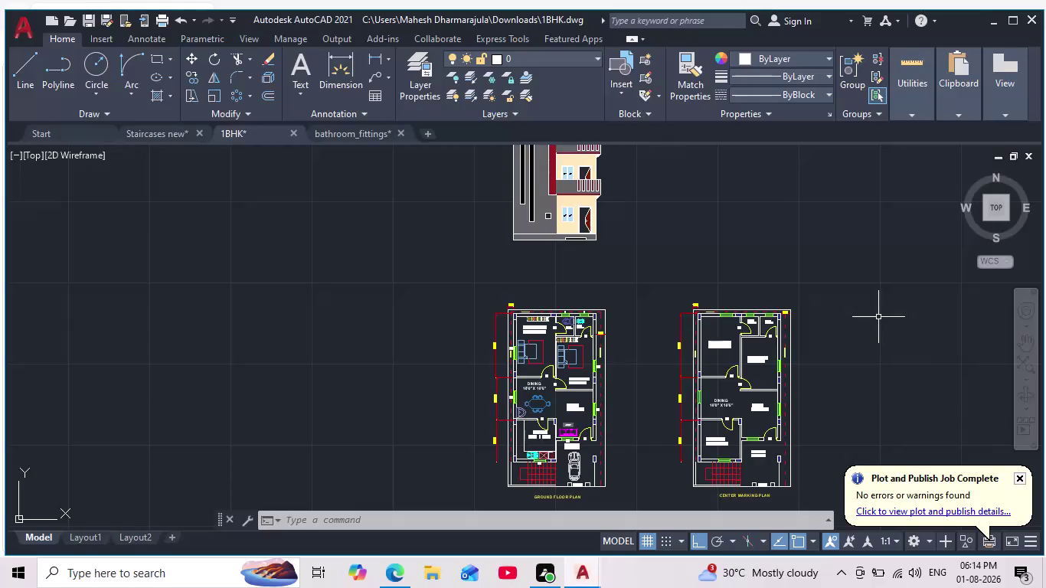
Pan and zoom to frame the ground floor plan, centre working plan and elevation together.
scroll(down, 3)
middle_drag(782, 311, 780, 310)
scroll(up, 3)
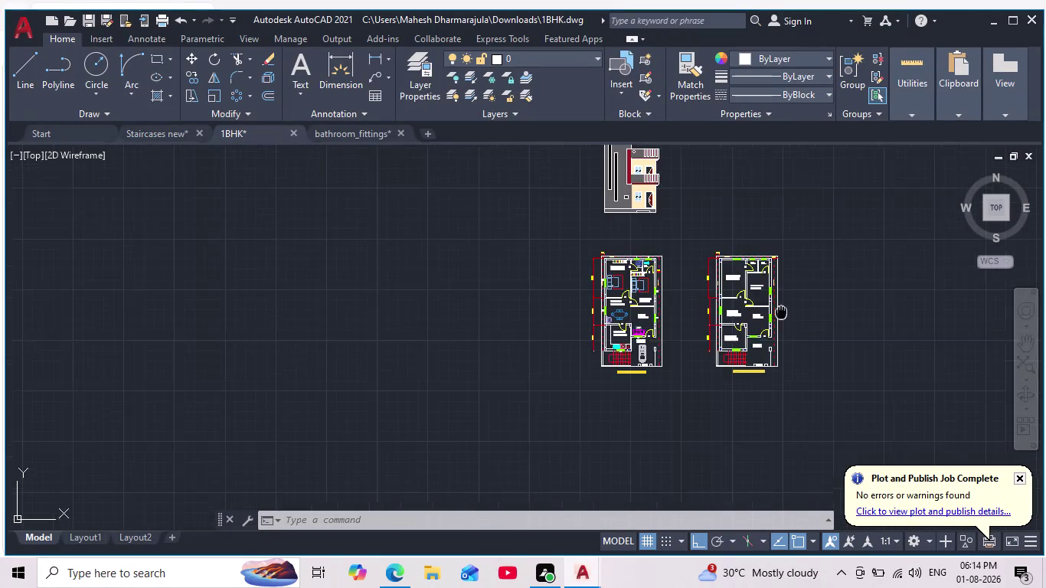
middle_drag(780, 311, 711, 399)
scroll(up, 3)
middle_drag(646, 304, 615, 188)
scroll(down, 3)
middle_drag(619, 222, 622, 235)
scroll(up, 3)
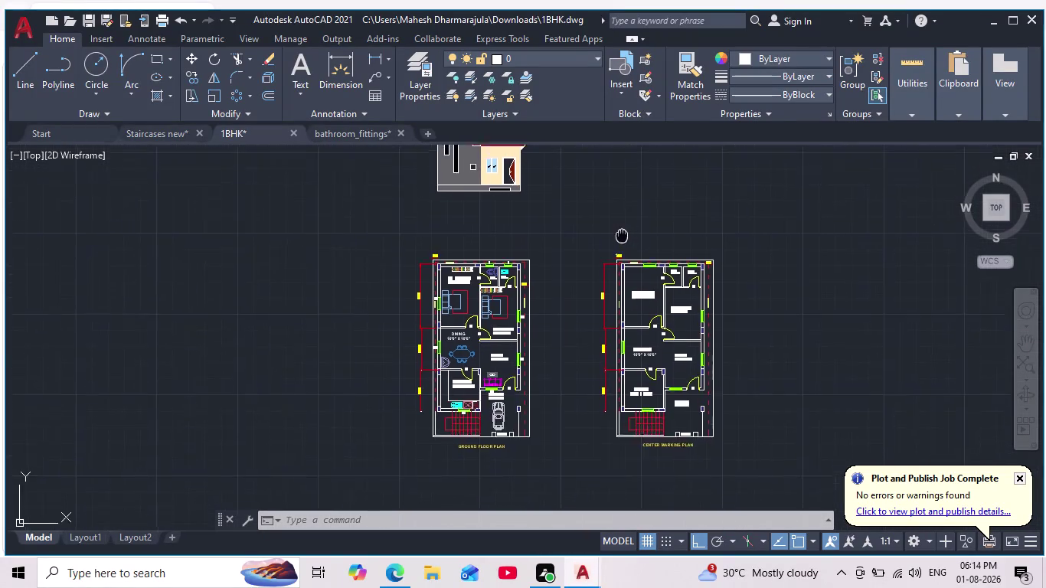
middle_drag(621, 235, 653, 321)
scroll(down, 3)
scroll(up, 3)
middle_drag(652, 313, 649, 304)
scroll(down, 3)
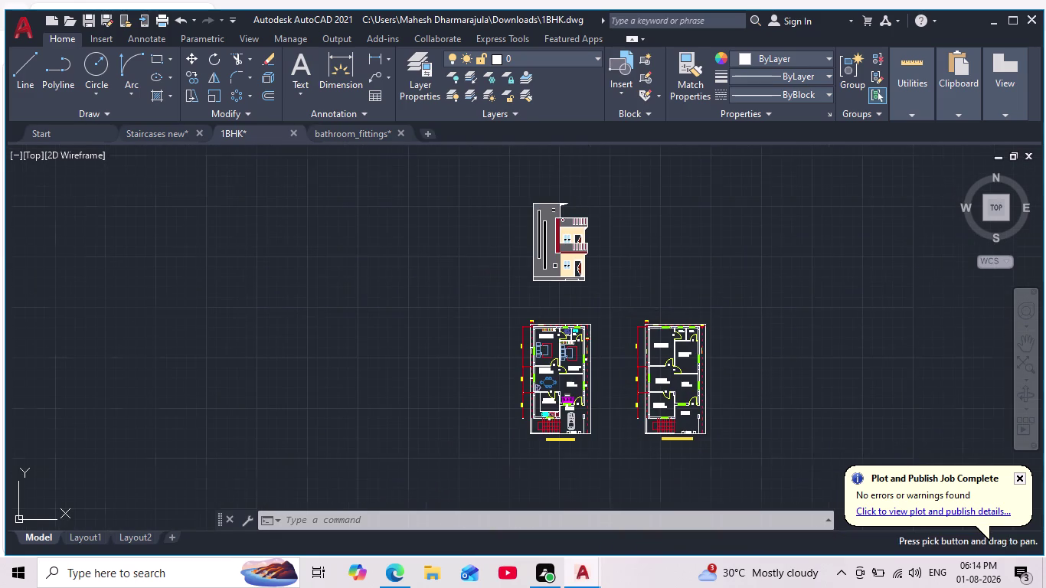
scroll(up, 3)
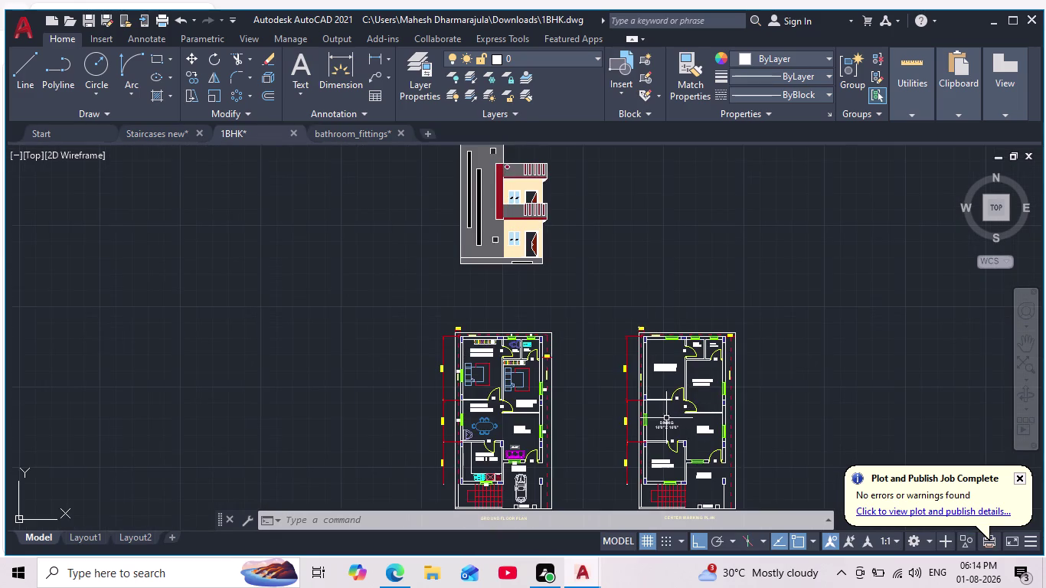
middle_drag(660, 416, 640, 388)
scroll(down, 3)
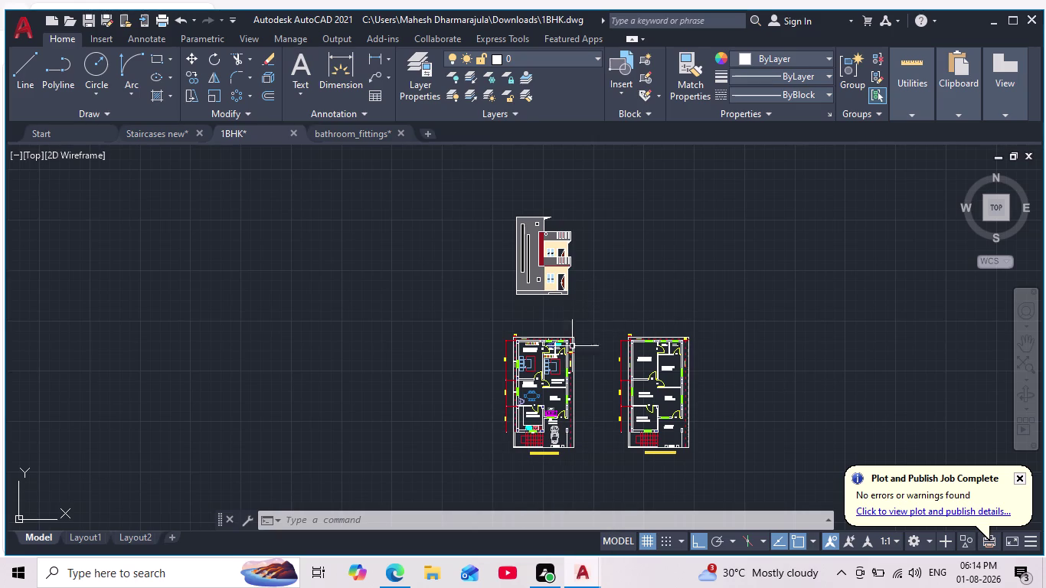
Quick-save the 1BHK drawing with Ctrl+S, then recentre the drawings in view.
click(27, 26)
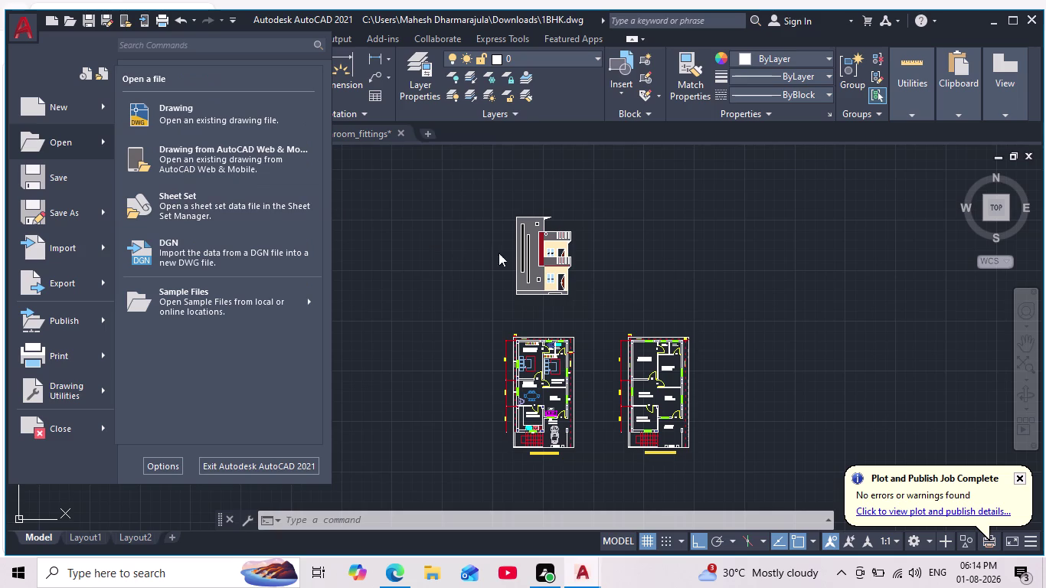
key(Escape)
click(621, 278)
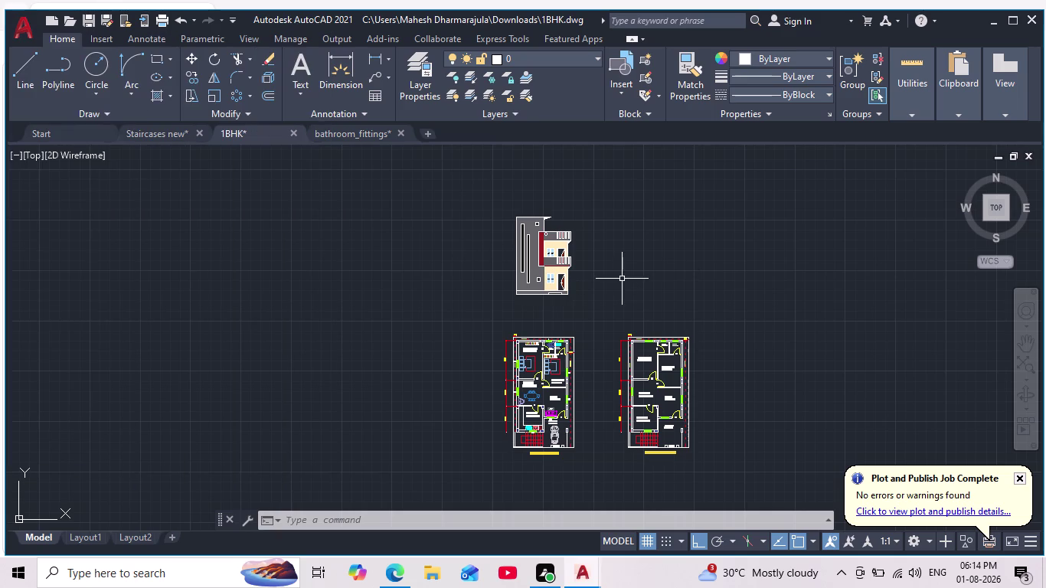
key(Escape)
key(Escape)
scroll(down, 3)
scroll(up, 3)
scroll(down, 3)
middle_drag(621, 283, 607, 266)
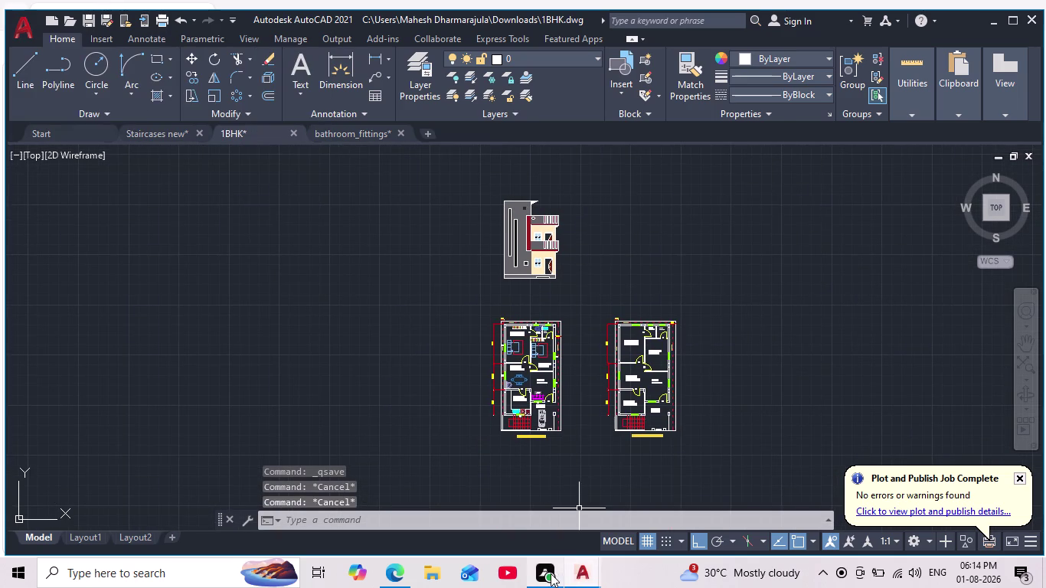